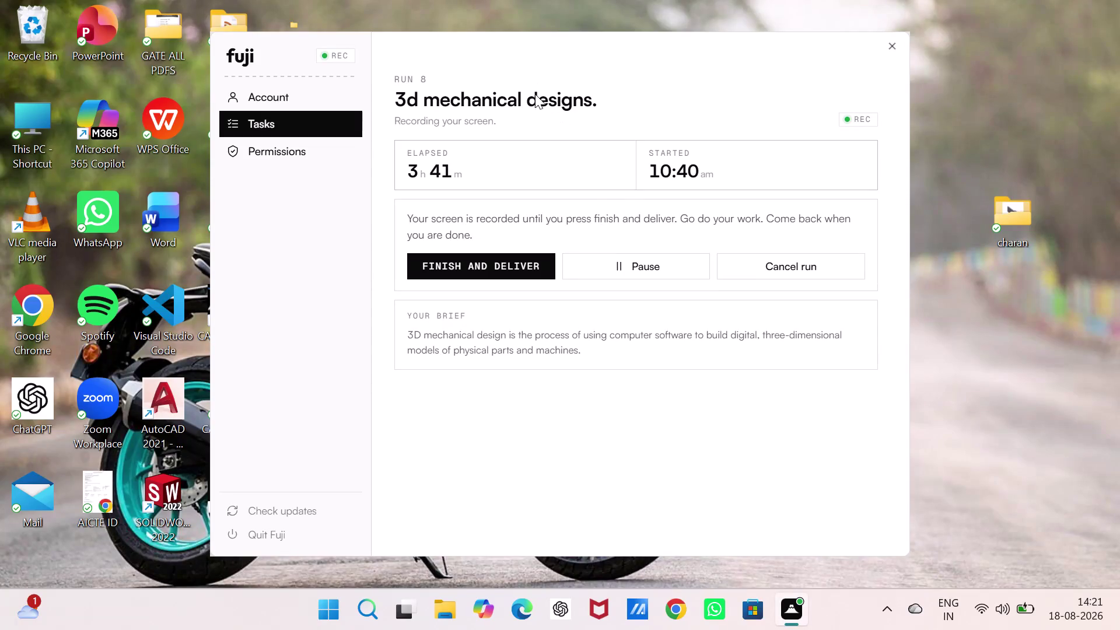
Relaunch SOLIDWORKS 2022 from its desktop shortcut and dismiss the 'Could not obtain a license' error.
double_click(169, 486)
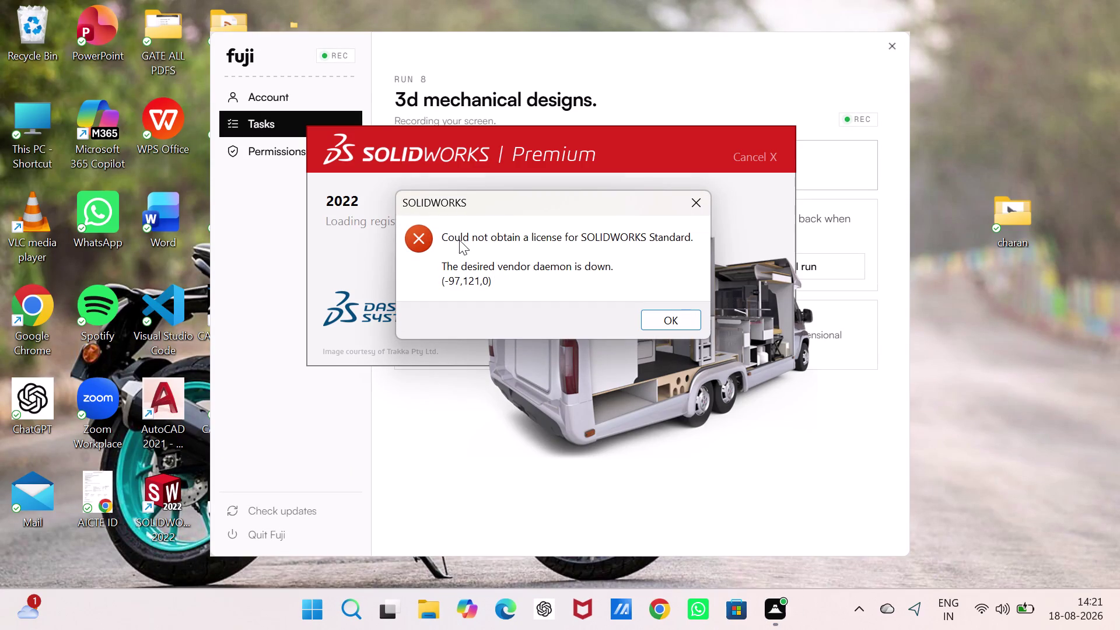
click(660, 315)
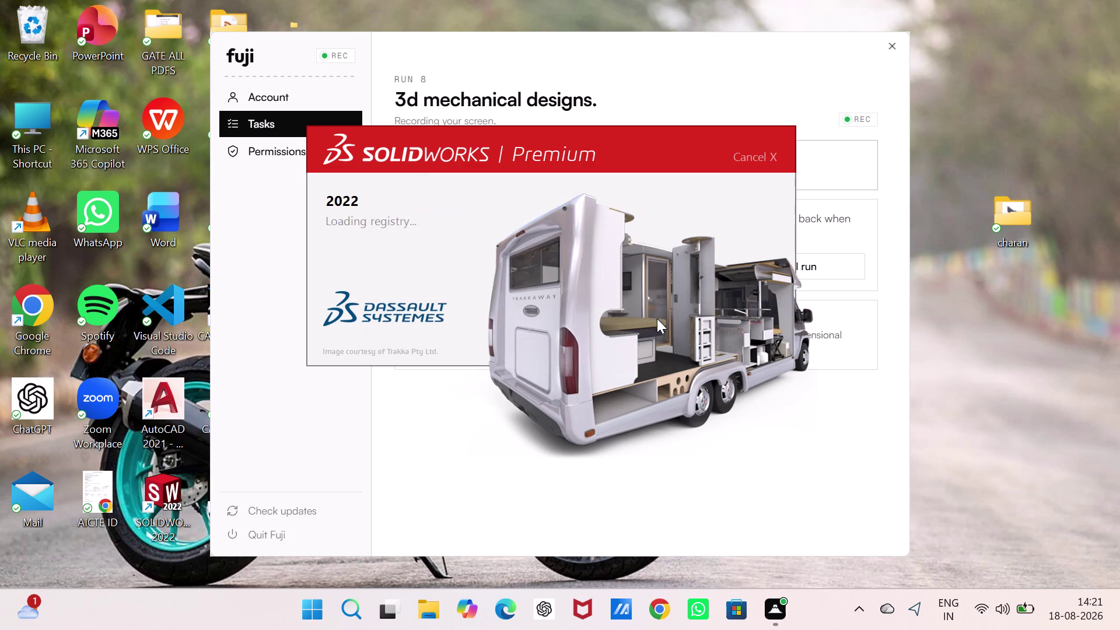